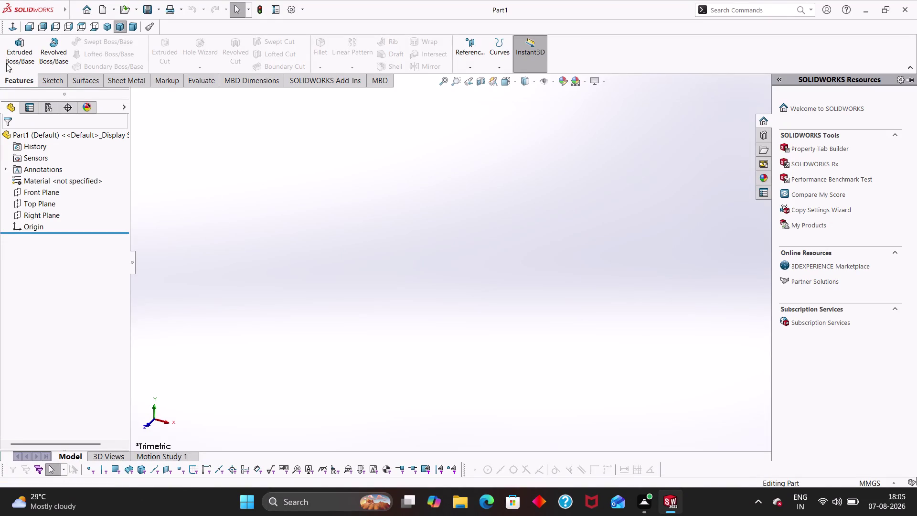
Start a new sketch on the Front Plane.
click(53, 80)
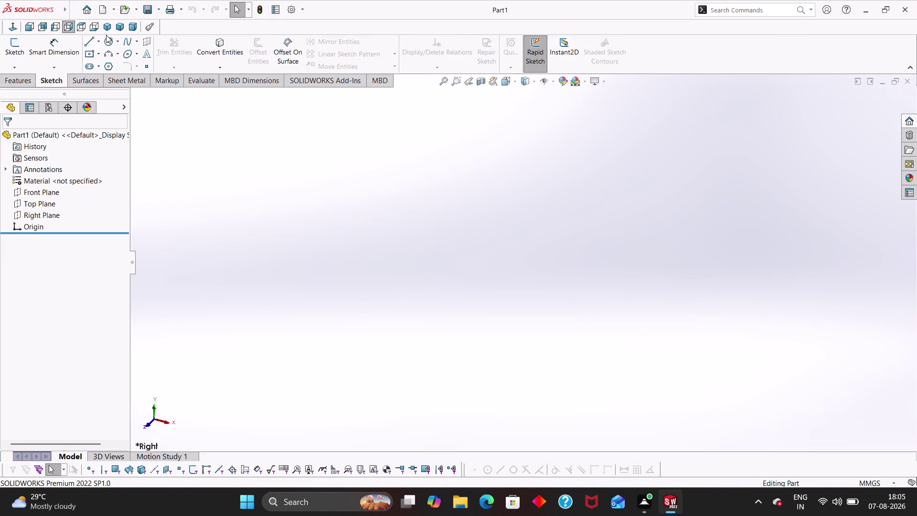
click(106, 35)
click(109, 42)
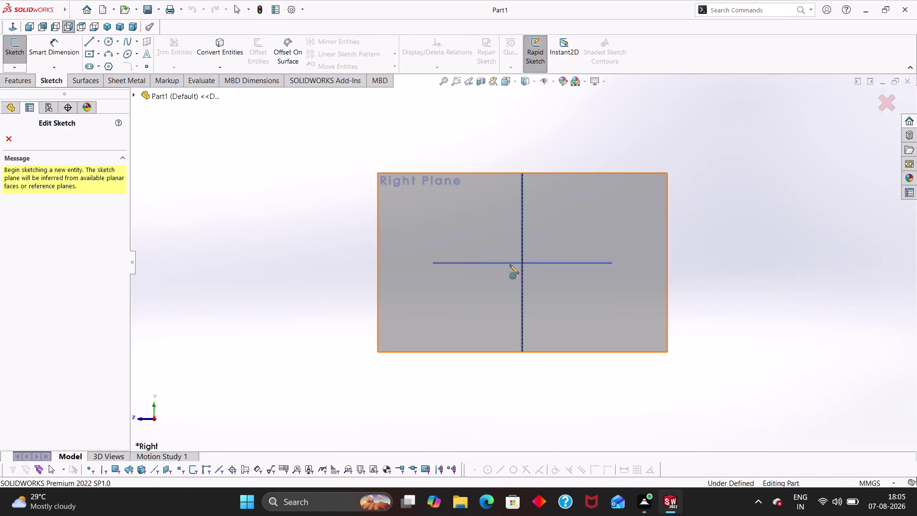
middle_drag(522, 262, 531, 325)
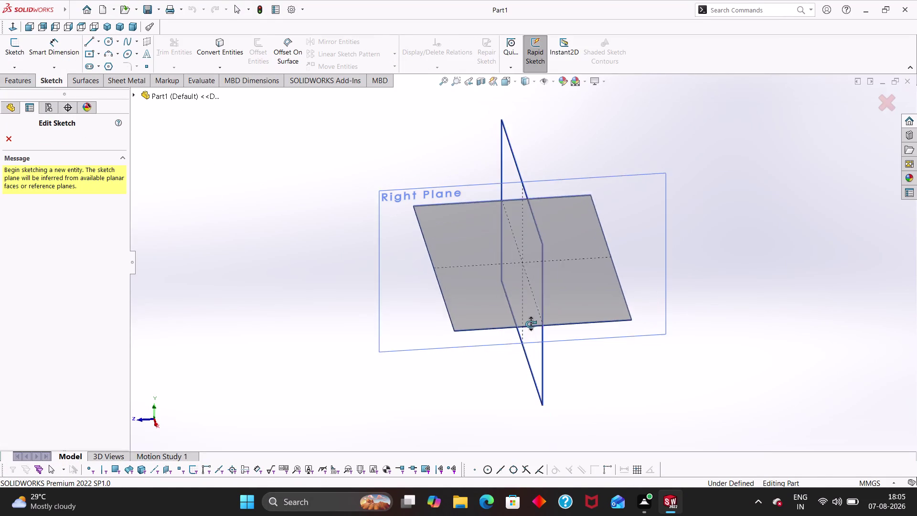
middle_drag(531, 325, 533, 320)
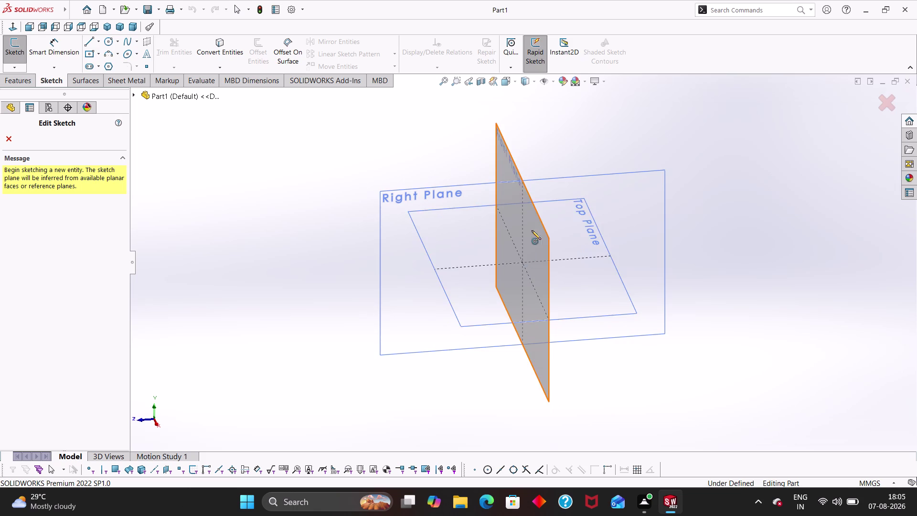
click(505, 159)
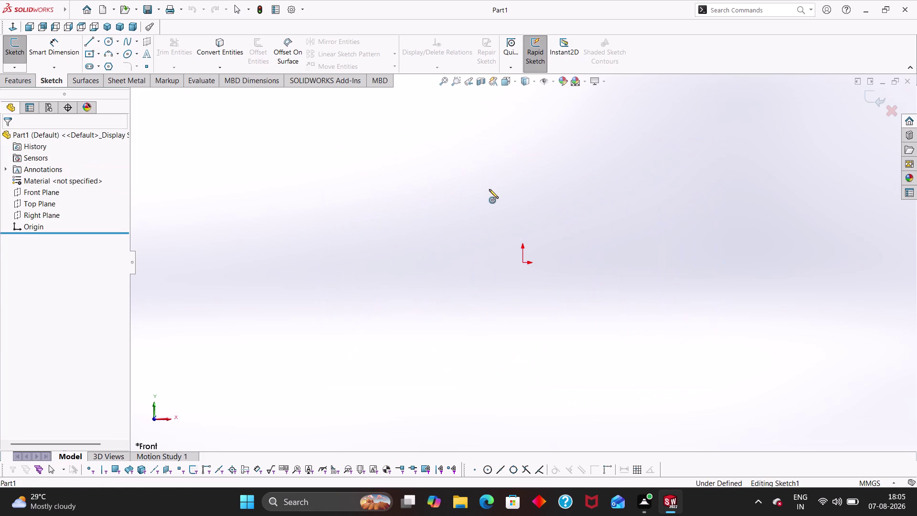
key(Escape)
key(Escape)
Draw an undimensioned circle centred on the origin.
right_drag(432, 234, 519, 244)
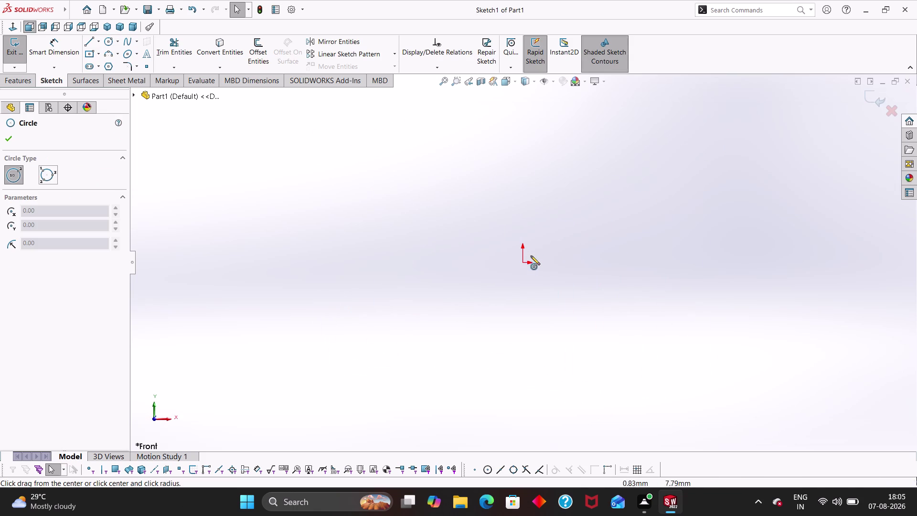
click(521, 265)
click(588, 355)
key(Escape)
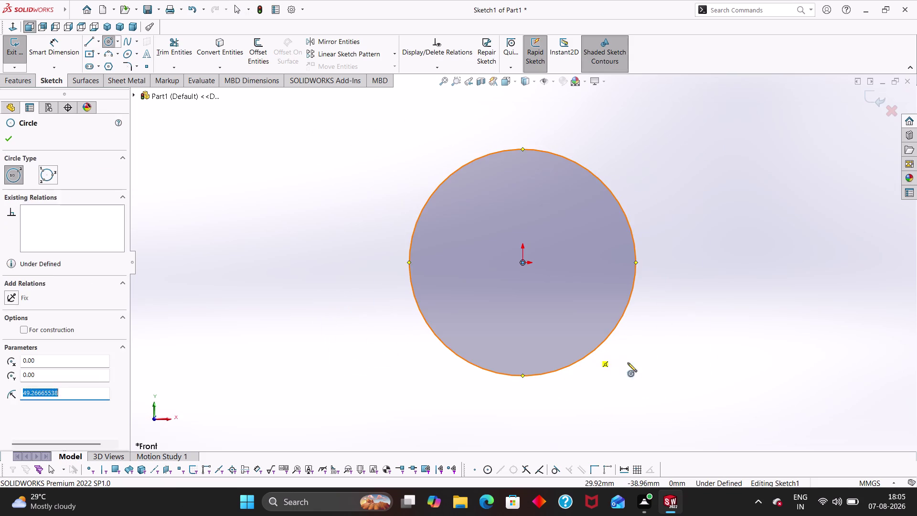
key(Escape)
right_drag(667, 386, 636, 224)
click(629, 236)
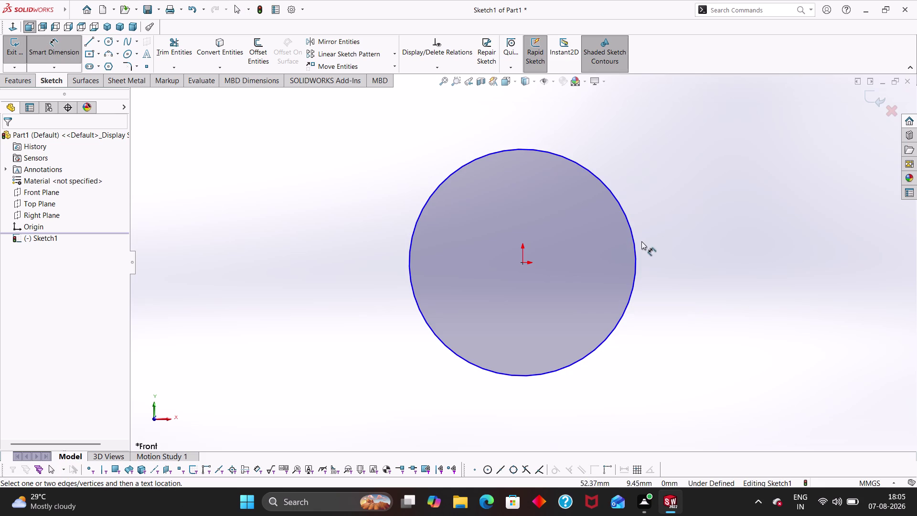
Dimension the circle's diameter to 64 mm.
click(633, 247)
click(689, 198)
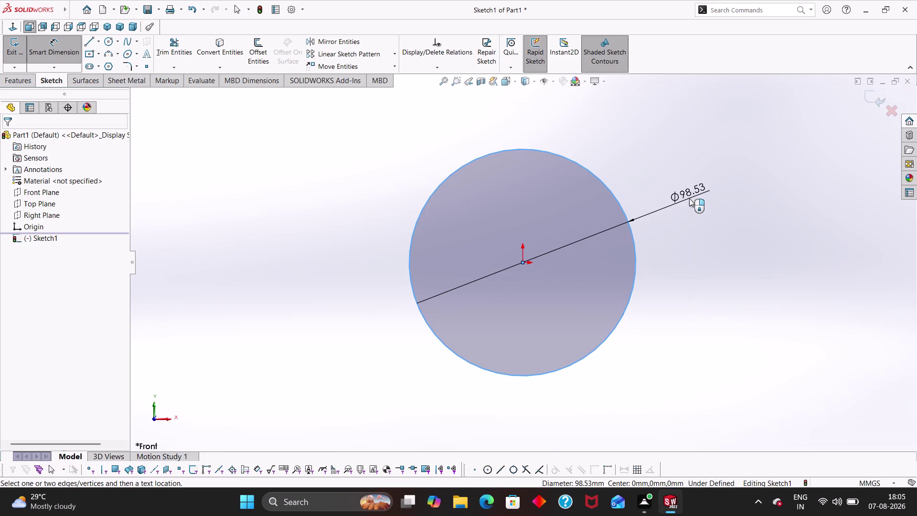
text(64)
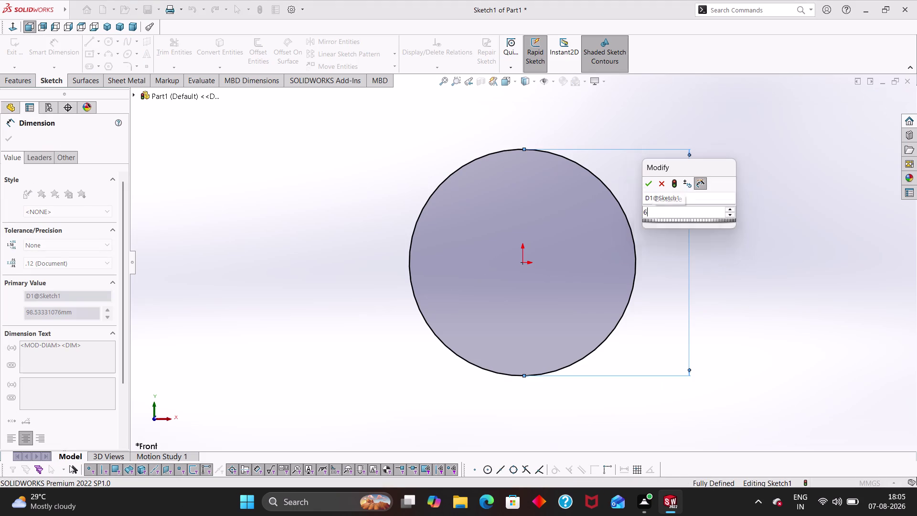
key(Return)
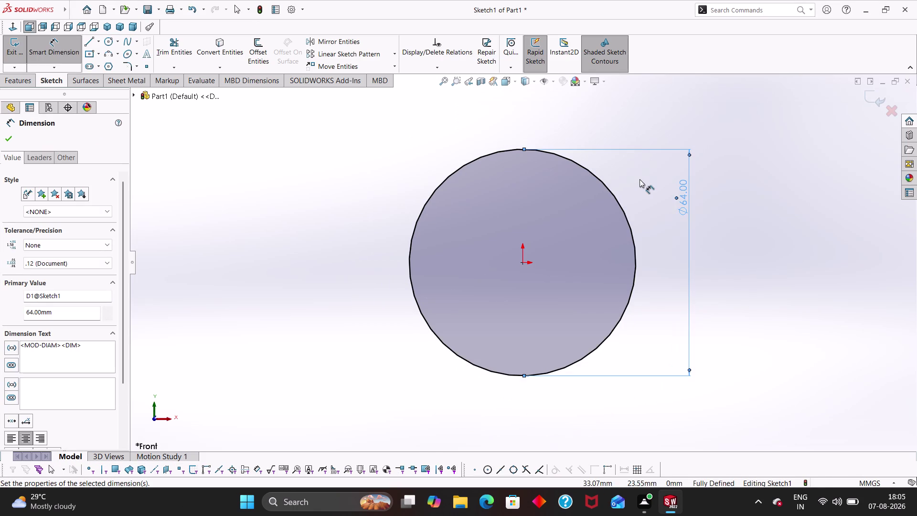
click(738, 244)
key(Escape)
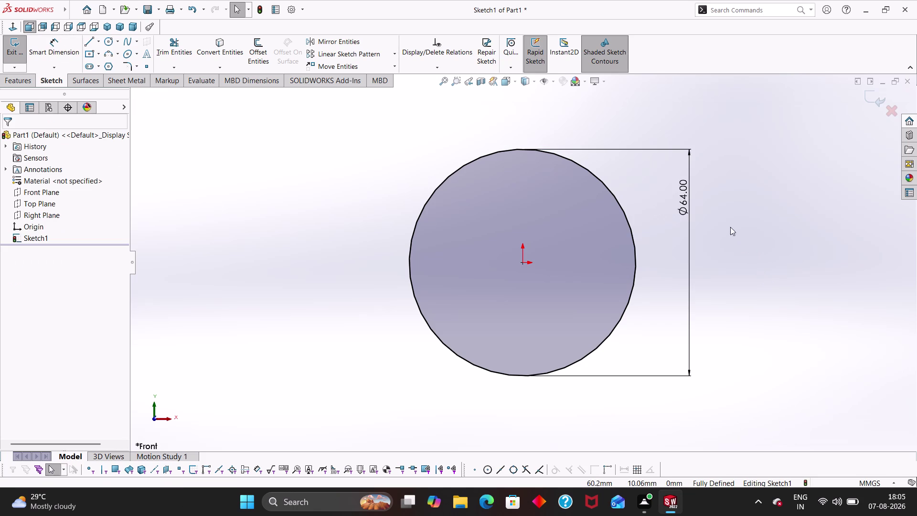
key(Escape)
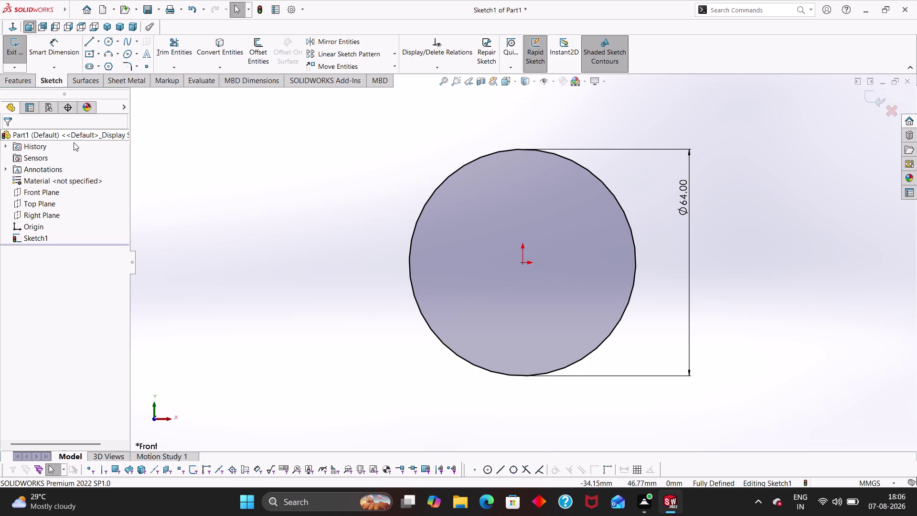
Start an Extruded Boss/Base from the Features commands.
click(31, 84)
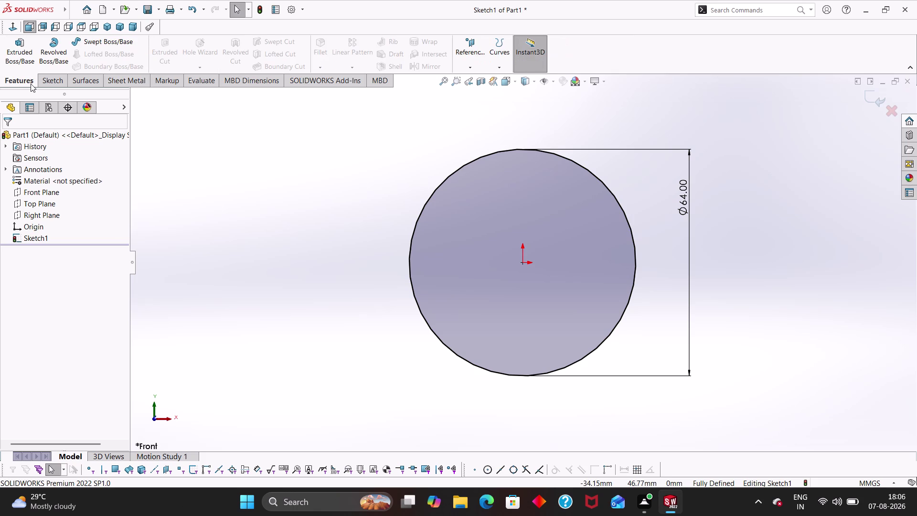
click(46, 81)
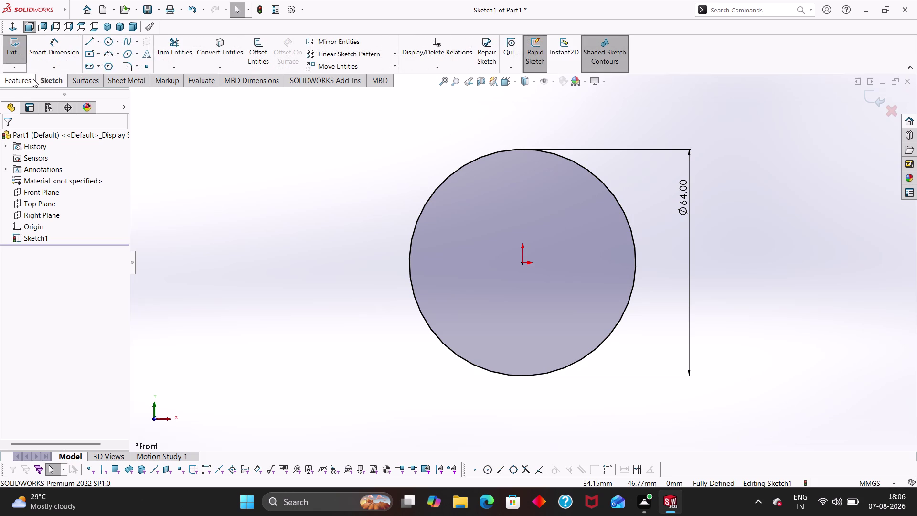
click(31, 79)
click(23, 57)
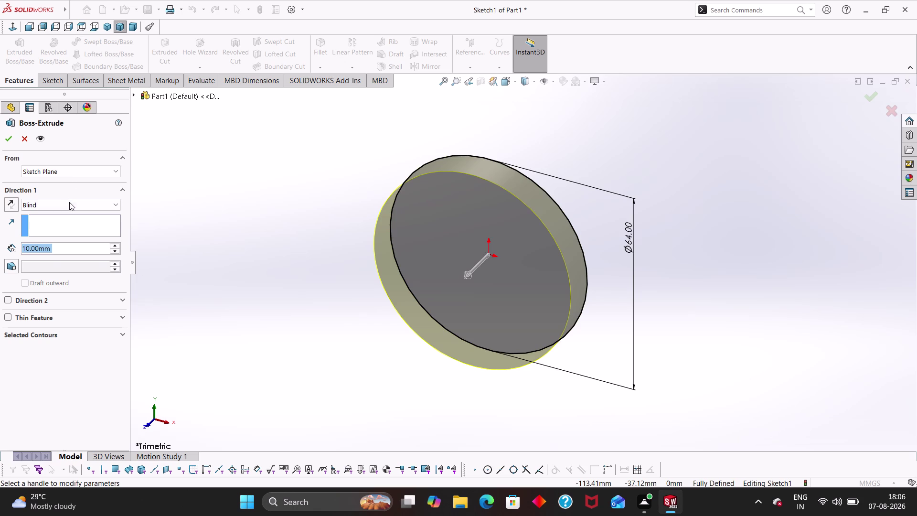
Change the extrusion's Direction 1 end condition from Blind to Mid Plane.
click(70, 204)
click(75, 260)
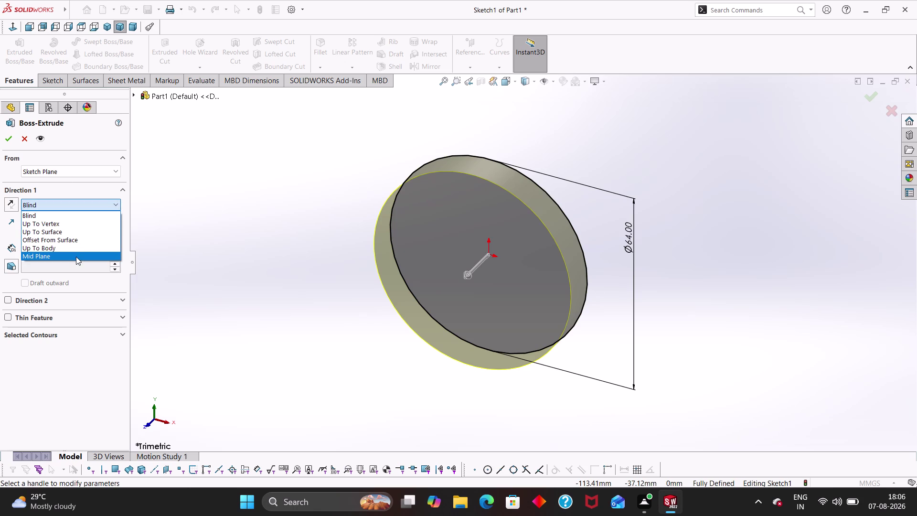
click(72, 255)
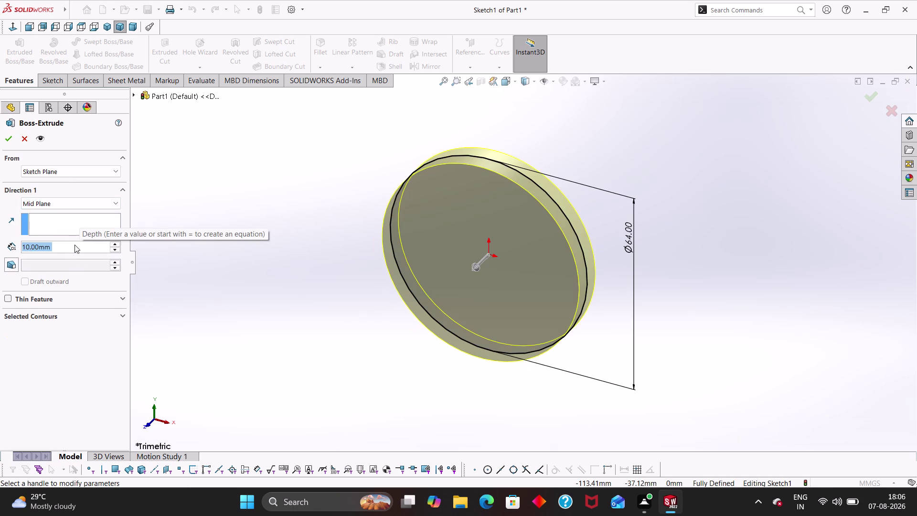